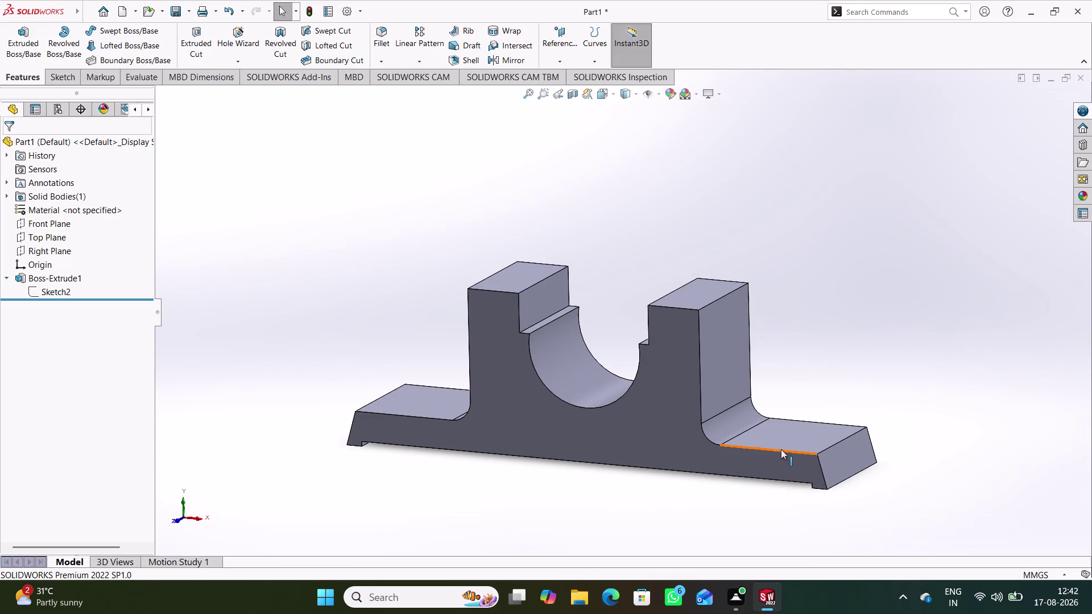
Open a new sketch (Sketch3) on the top face of the right base flange.
click(793, 439)
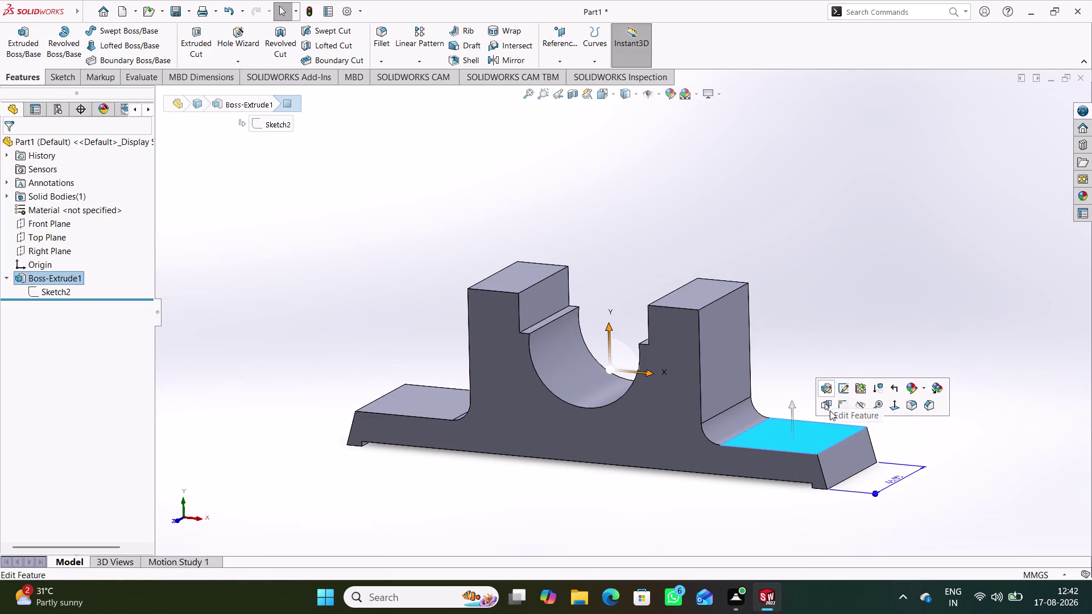
click(842, 409)
click(850, 436)
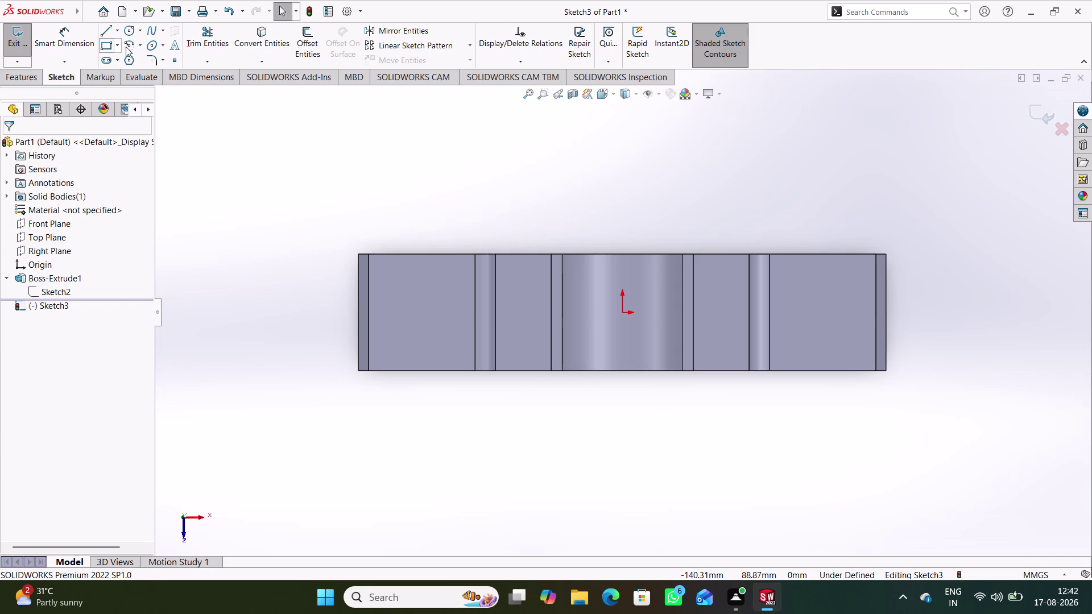
Draw straight slots on the right and left flanges, centres aligned horizontally with the origin.
click(108, 60)
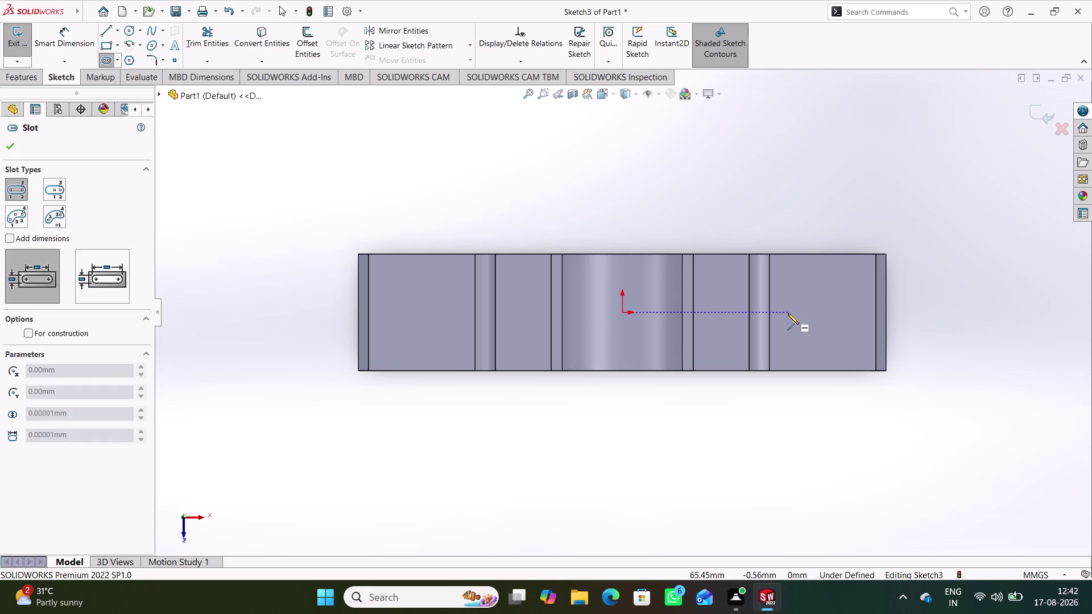
click(788, 314)
click(841, 315)
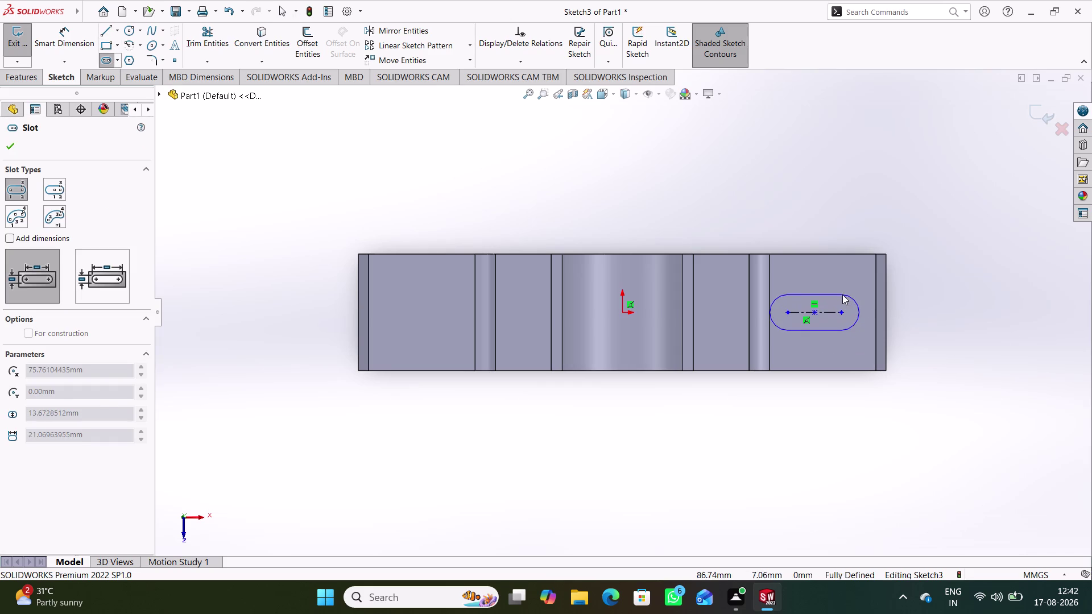
click(842, 295)
click(393, 309)
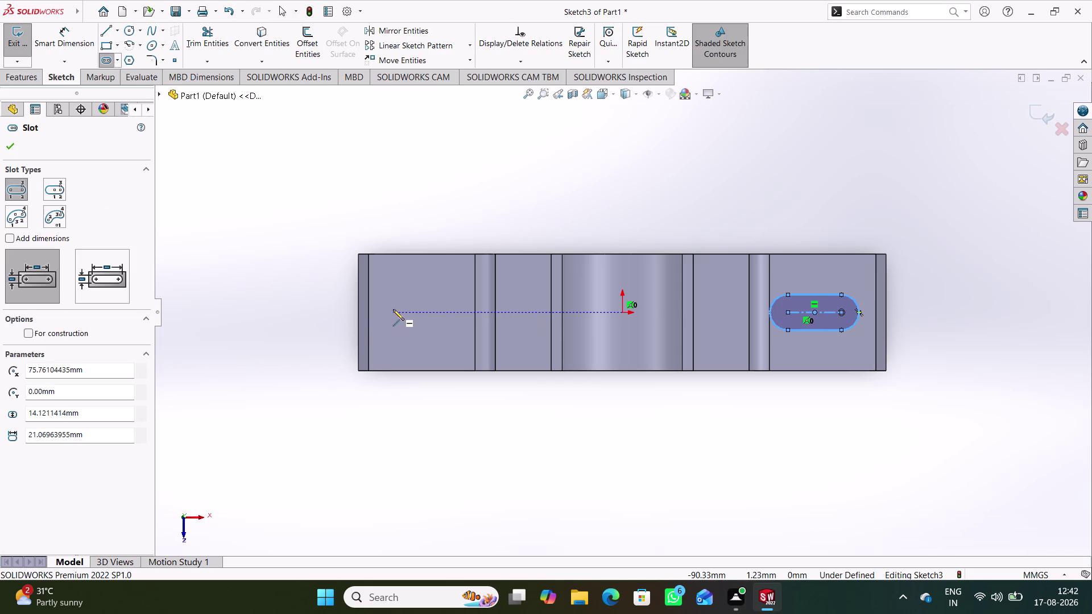
click(443, 311)
click(443, 293)
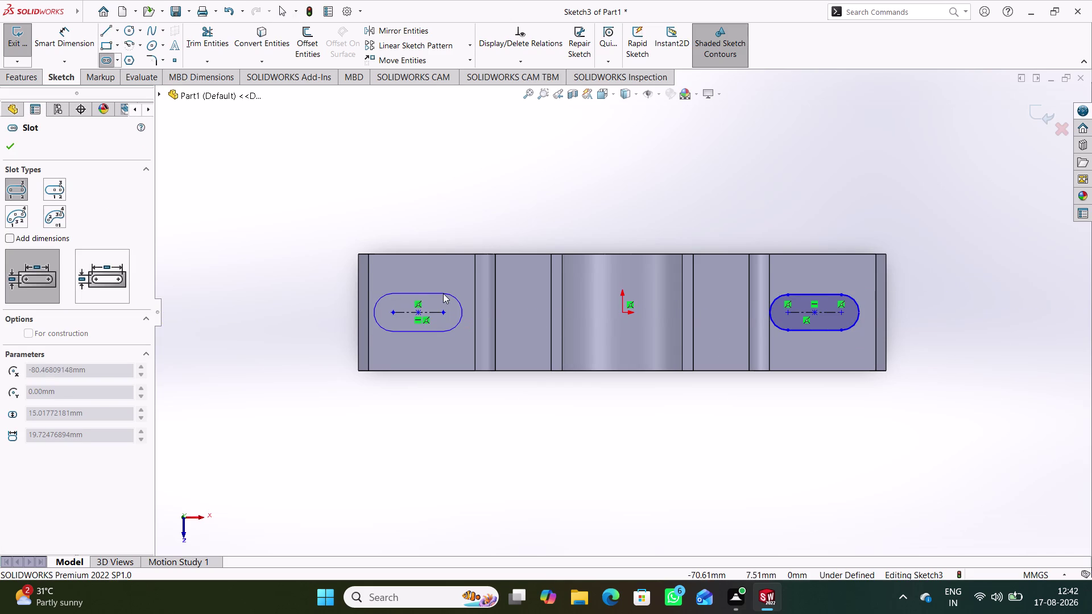
right_drag(251, 398, 281, 206)
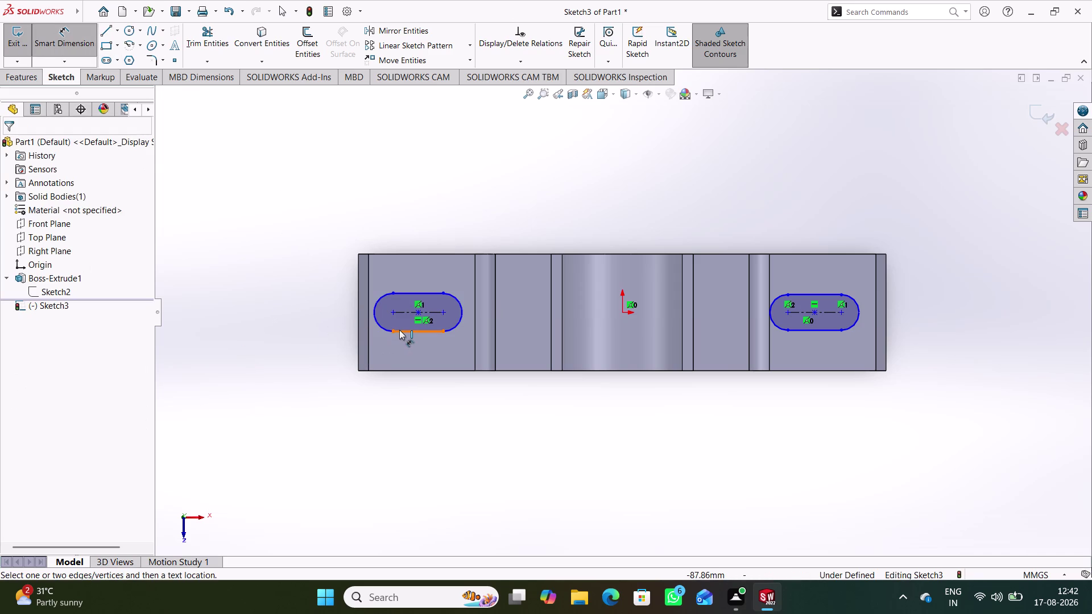